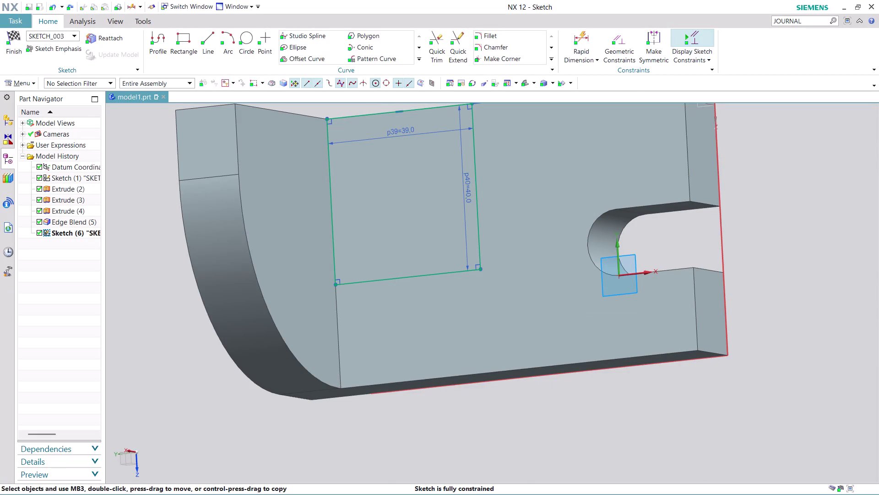
Dimension the rectangle's bottom edge to the part's lower edge at a 25 distance.
click(587, 41)
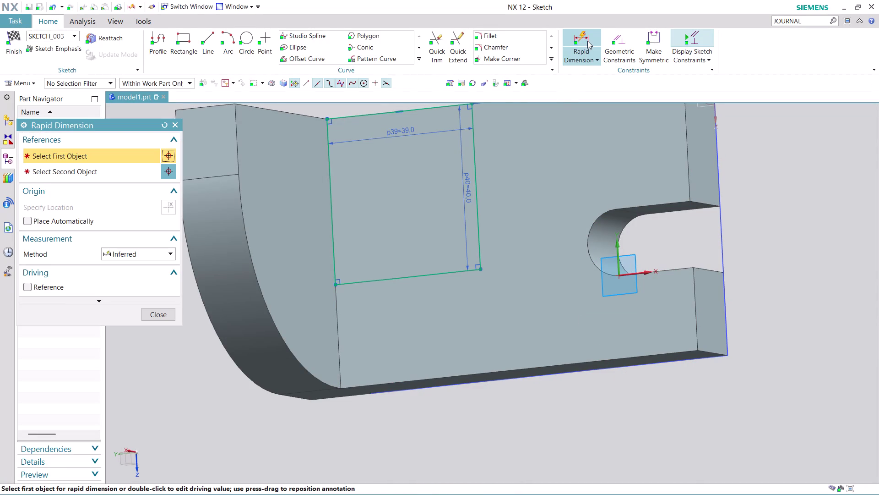
click(444, 273)
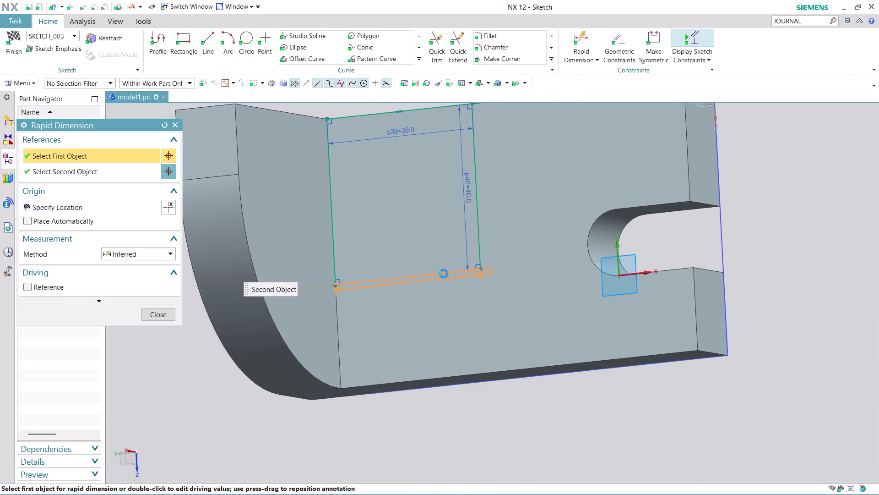
click(469, 371)
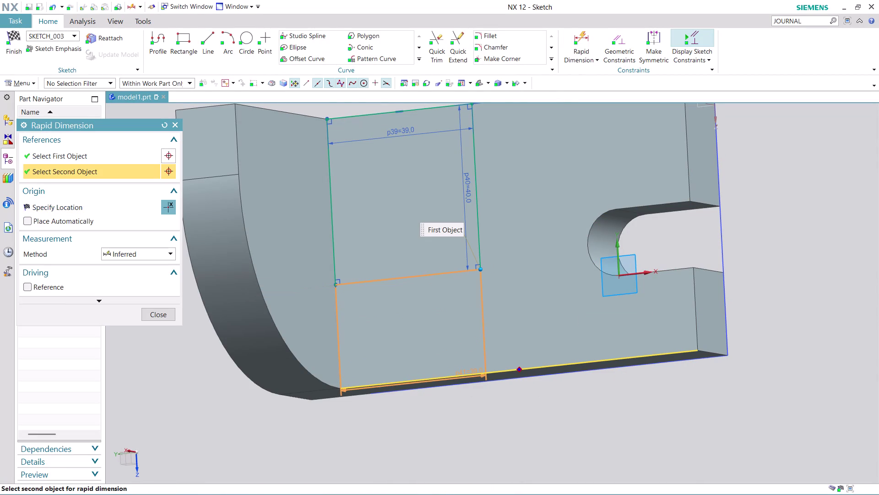
click(447, 341)
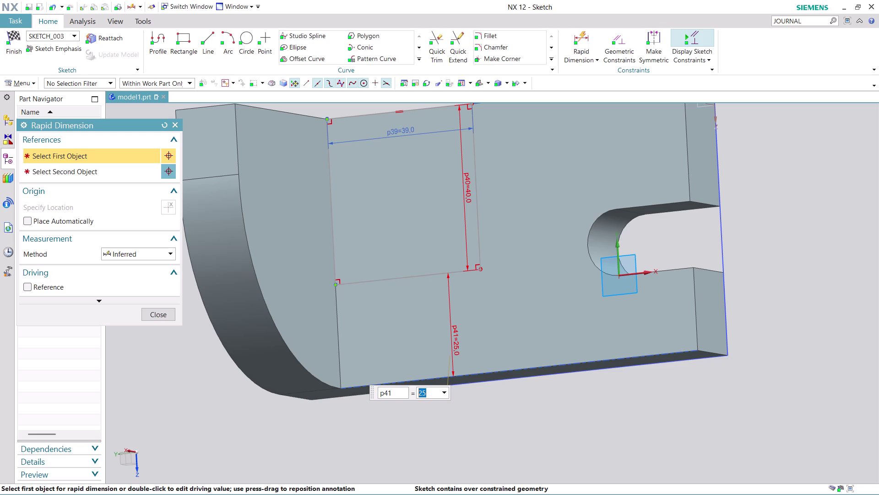
key(Escape)
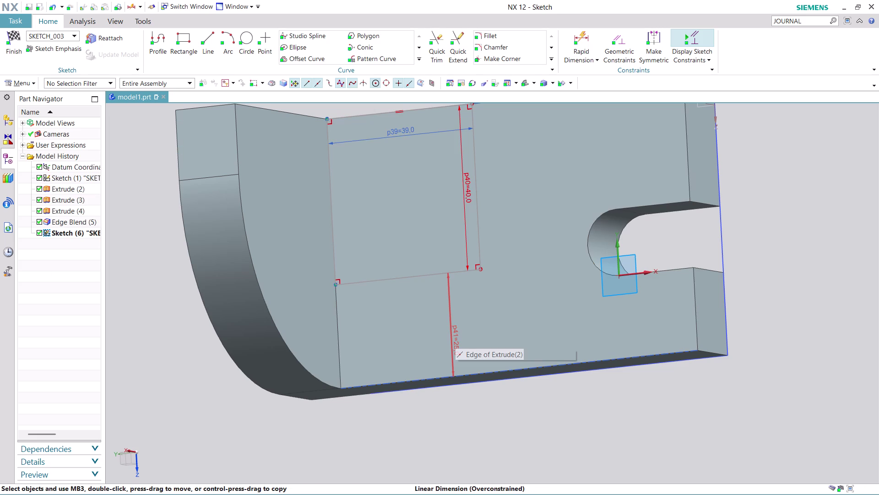
Undo the 25 distance dimension and zoom in to check the 39 × 40 rectangle sketch.
key(ctrl+z)
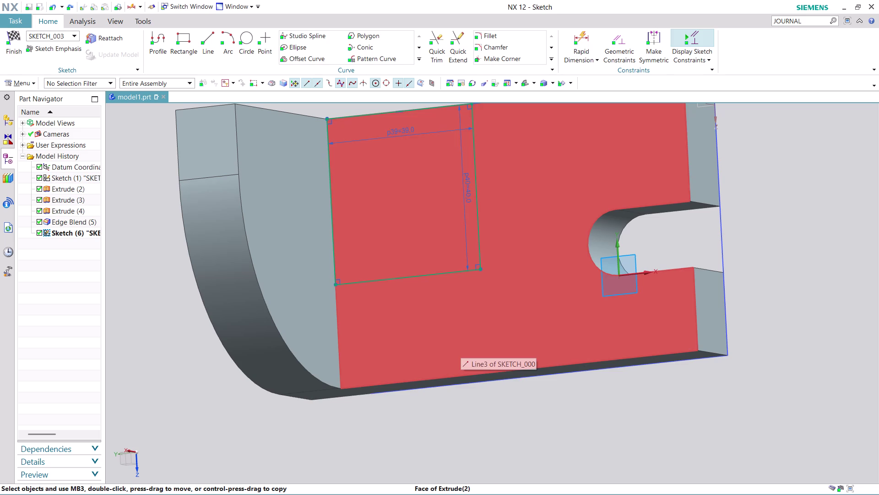
scroll(up, 3)
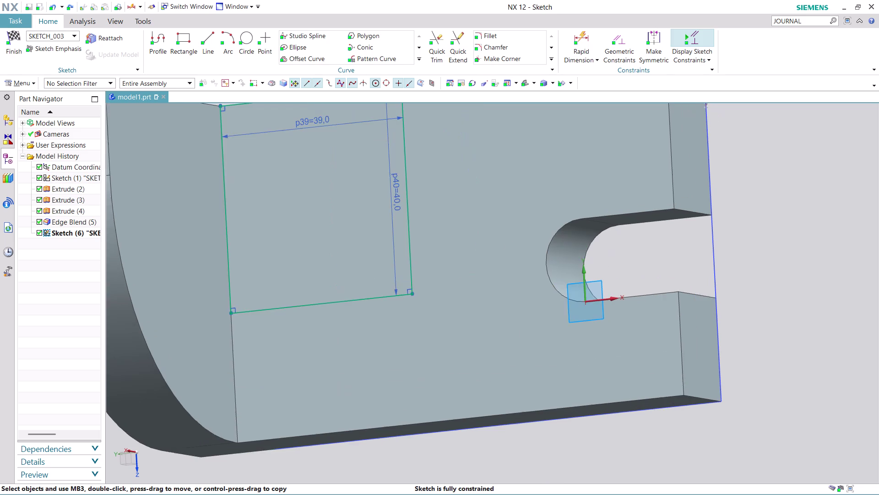
scroll(up, 3)
scroll(down, 3)
scroll(up, 3)
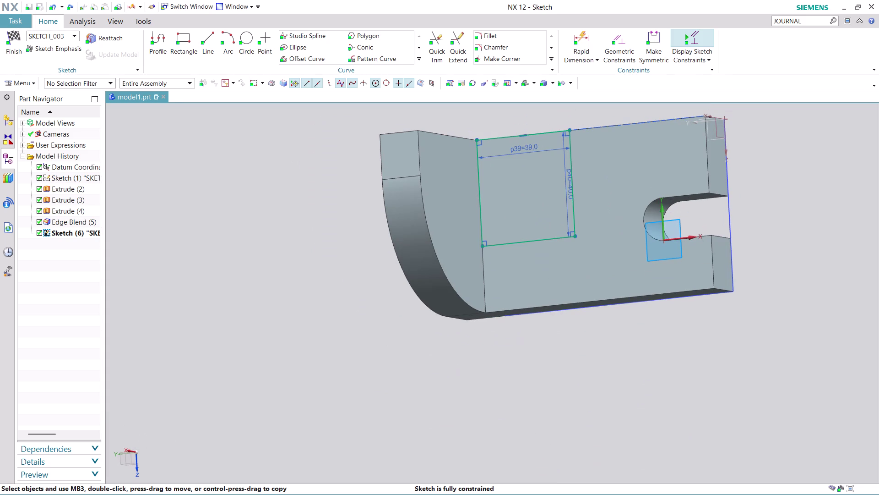
scroll(up, 3)
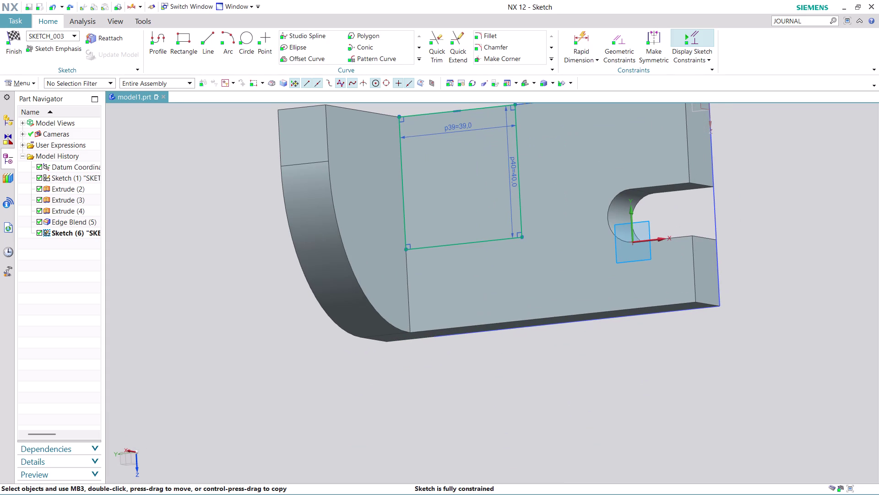